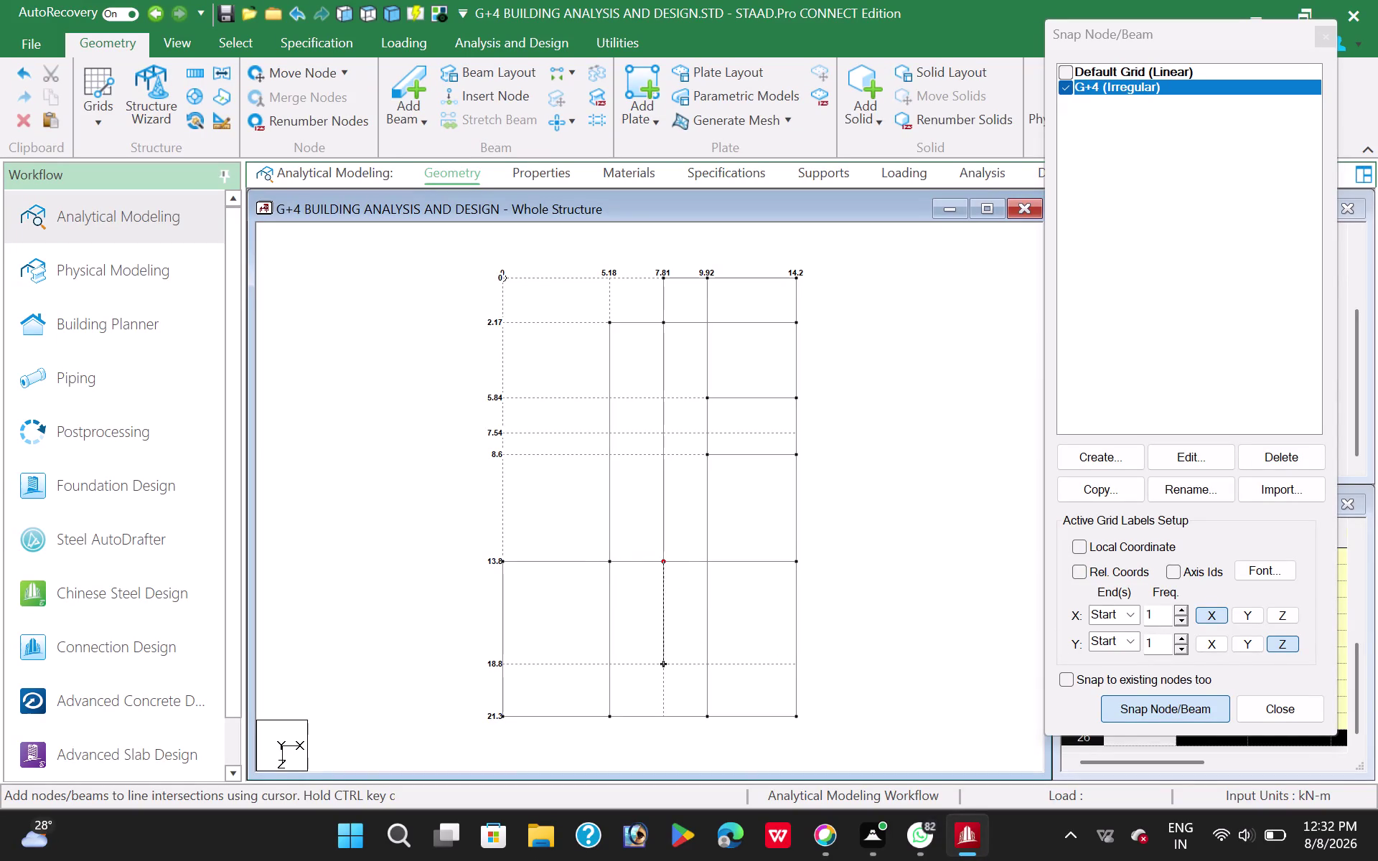
Draw the remaining beams along the 18.8 grid line, then toggle Snap Node/Beam off and on.
click(1169, 705)
click(1169, 705)
click(502, 666)
click(796, 669)
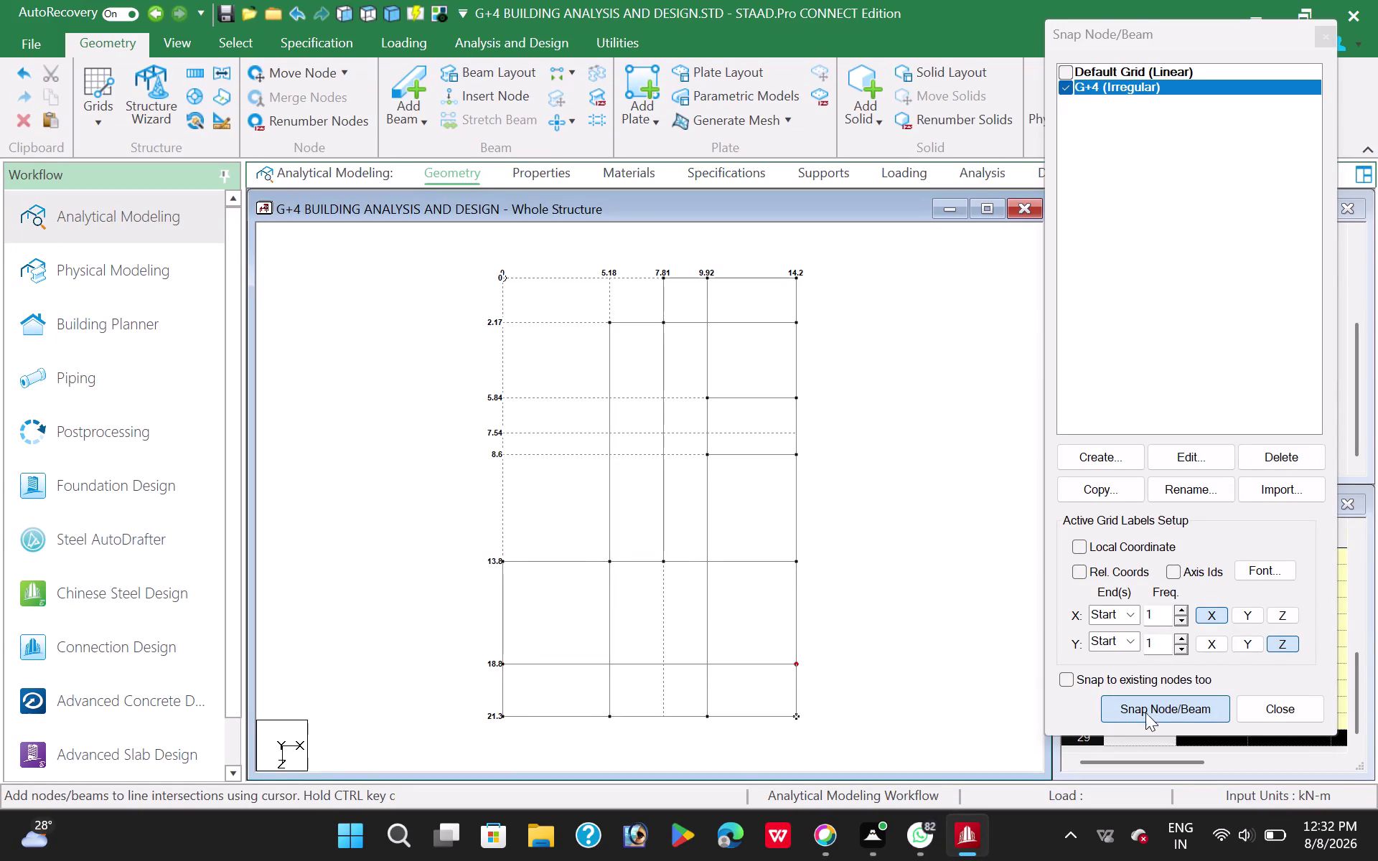
click(1146, 710)
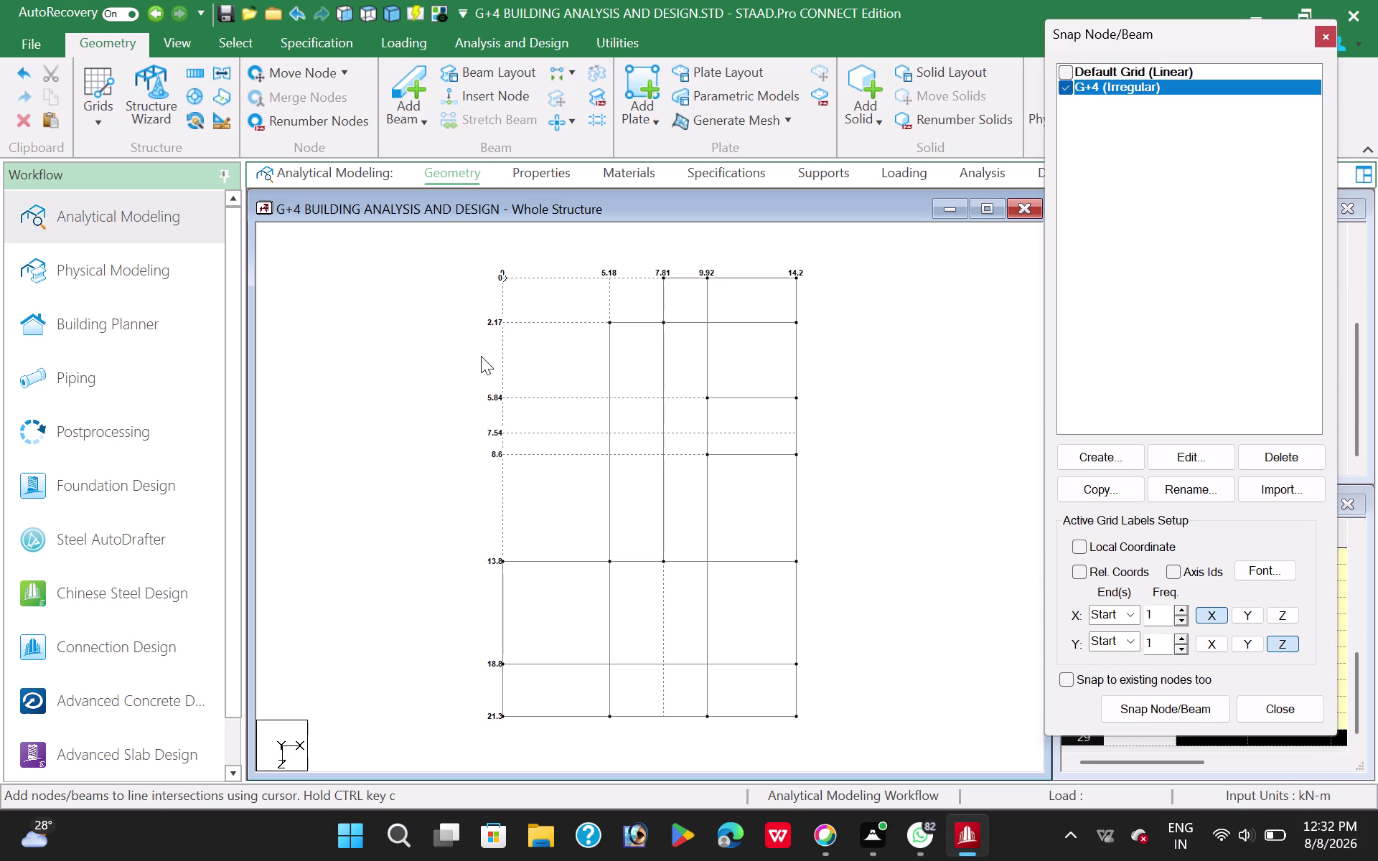
click(1130, 708)
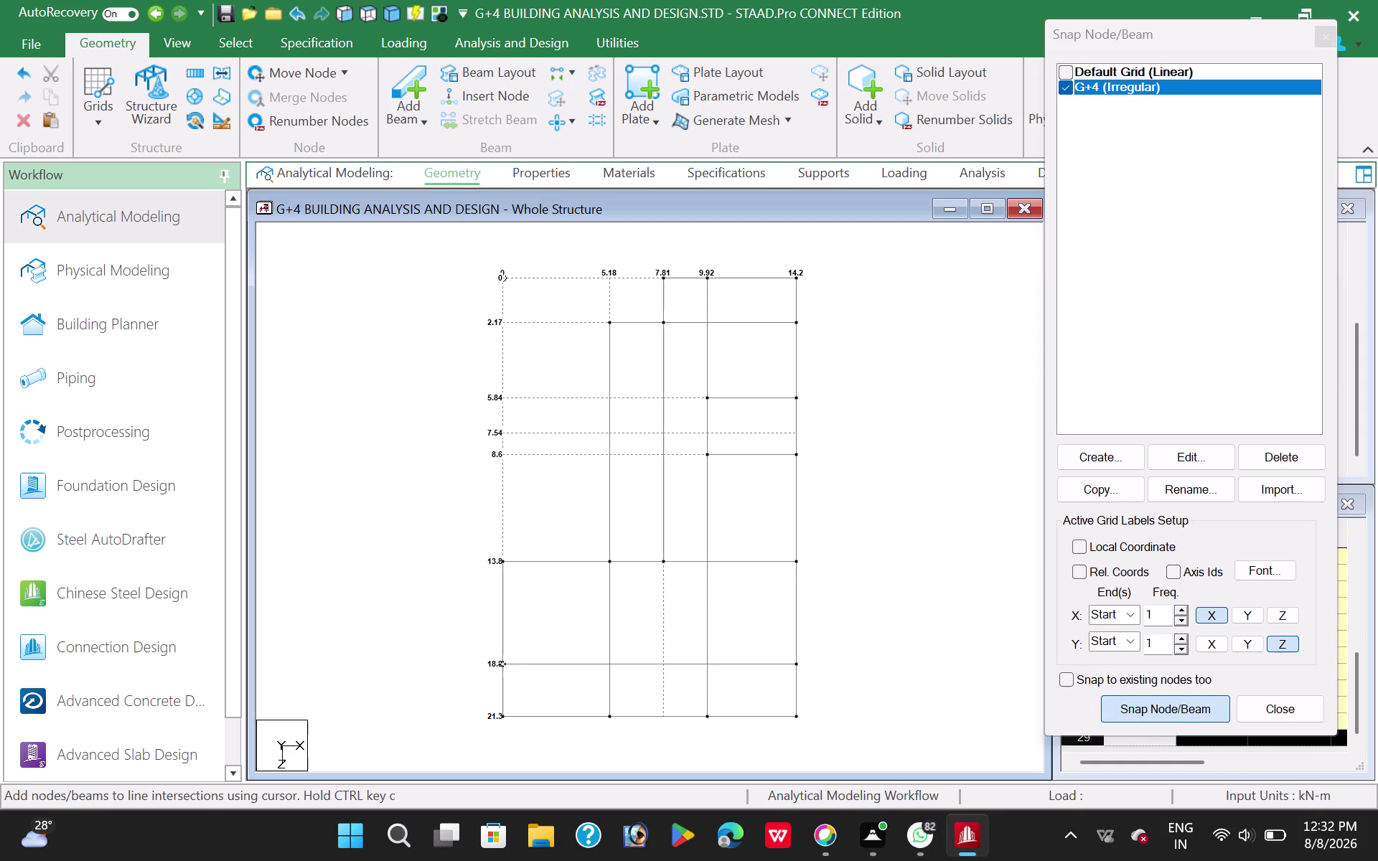
Draw a beam along the 7.54 grid line from 5.18 across 7.81 to 9.92.
click(614, 434)
click(659, 432)
click(666, 433)
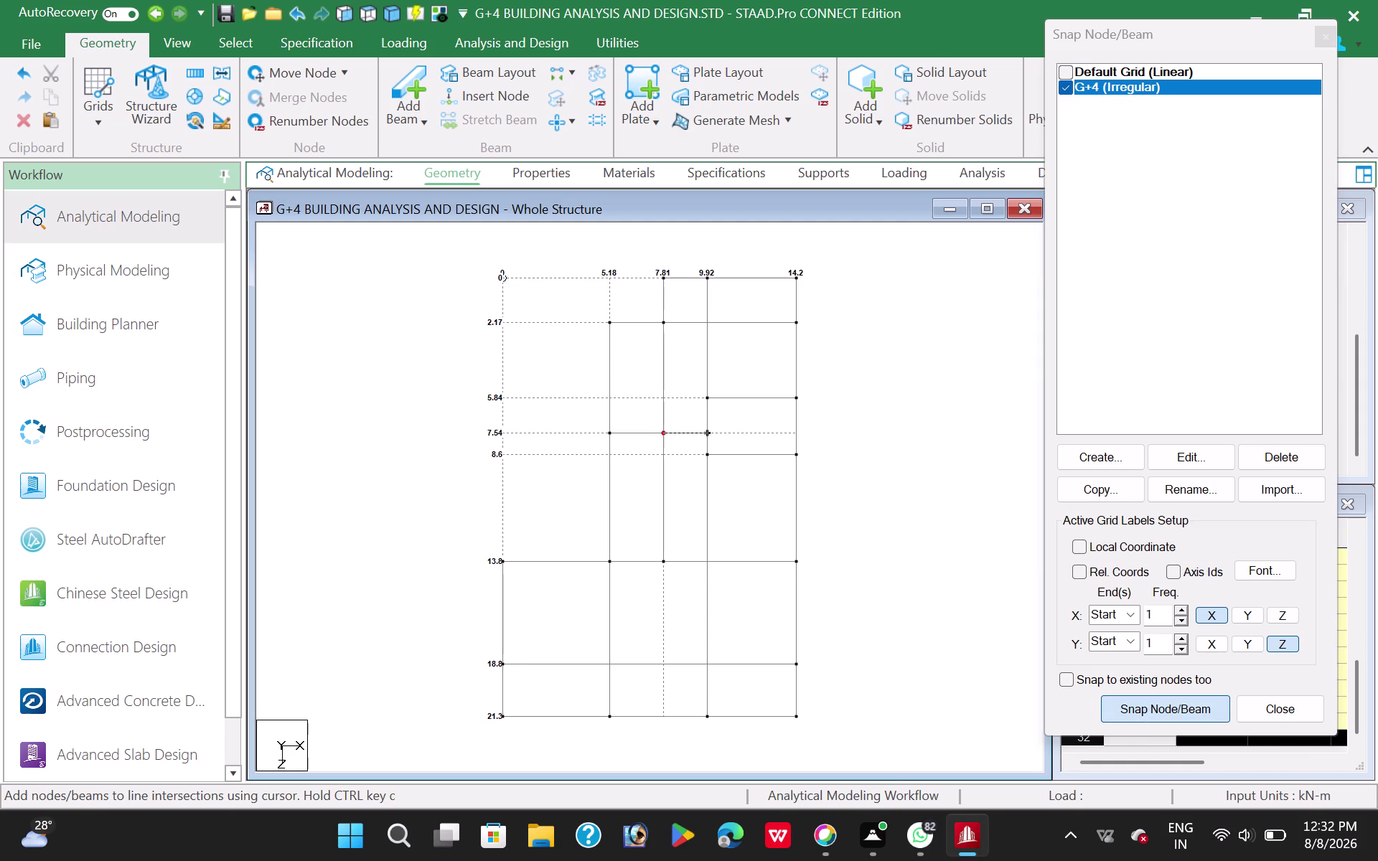
click(711, 431)
Turn off Snap Node/Beam and copy the short top beam spanning 5.18 to 7.81.
click(1148, 707)
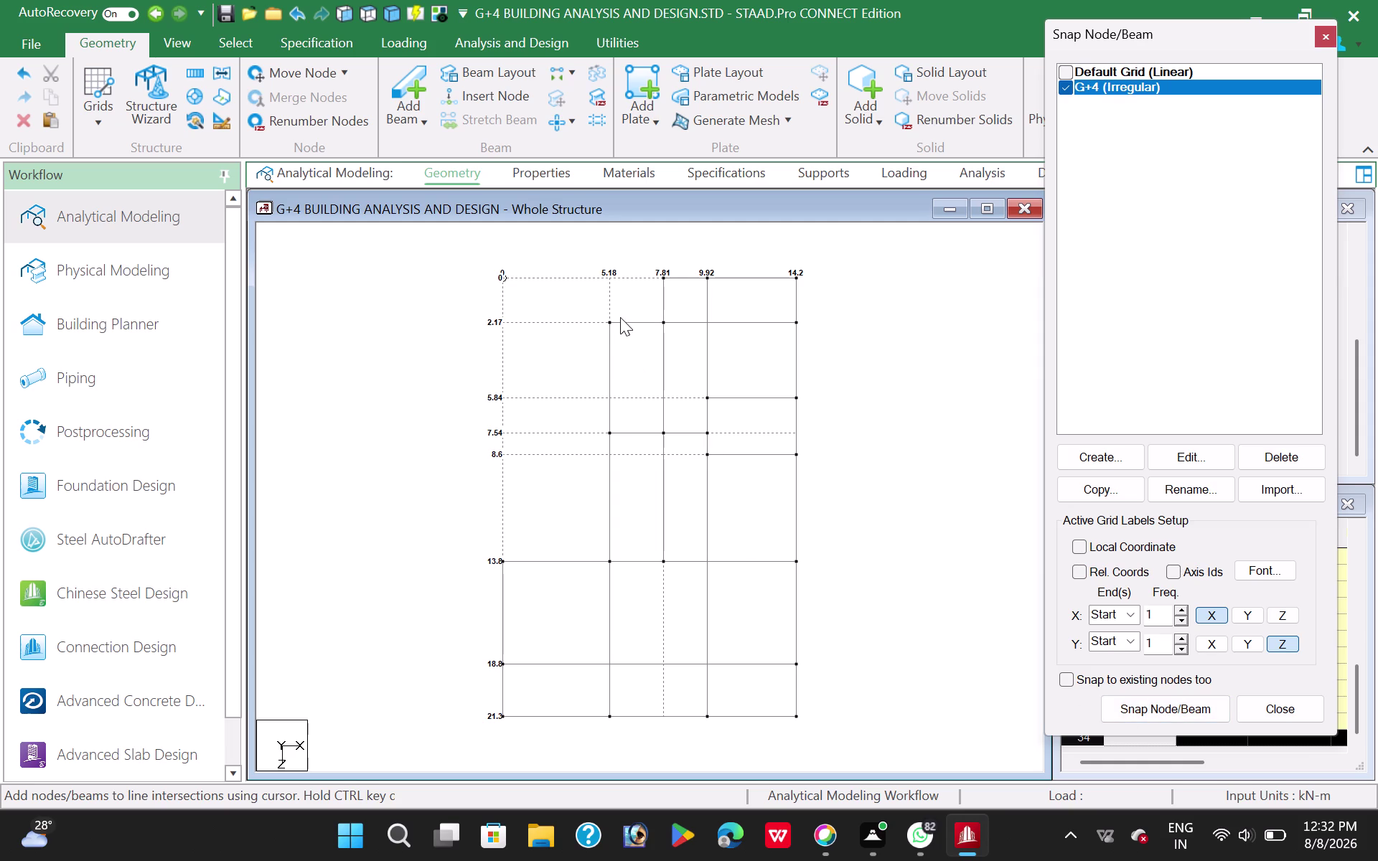
click(627, 323)
key(ctrl+c)
Paste the copied beam with a Z offset of 2.22 m, then clear the selection.
key(ctrl+v)
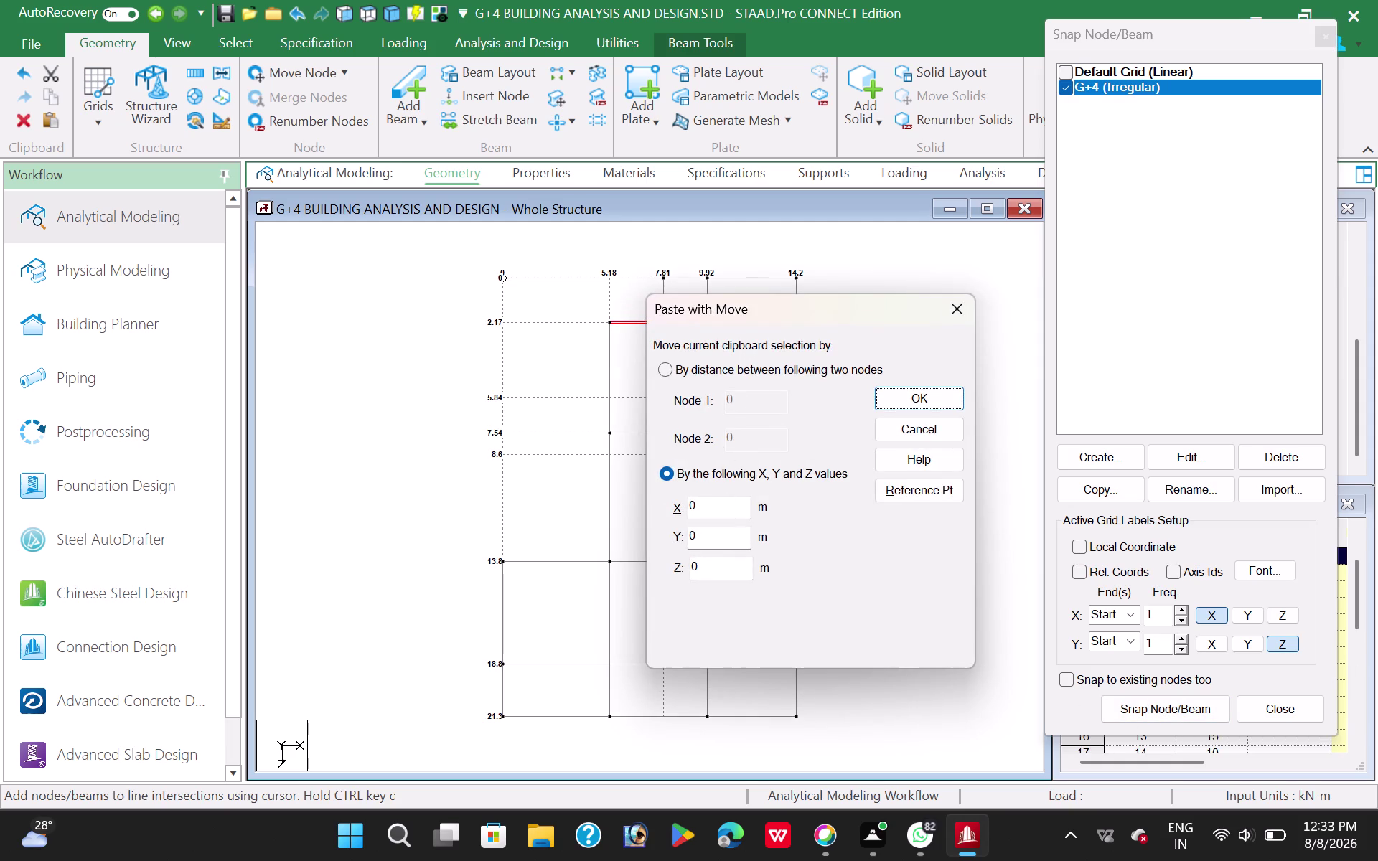
drag(712, 567, 663, 589)
text(2.)
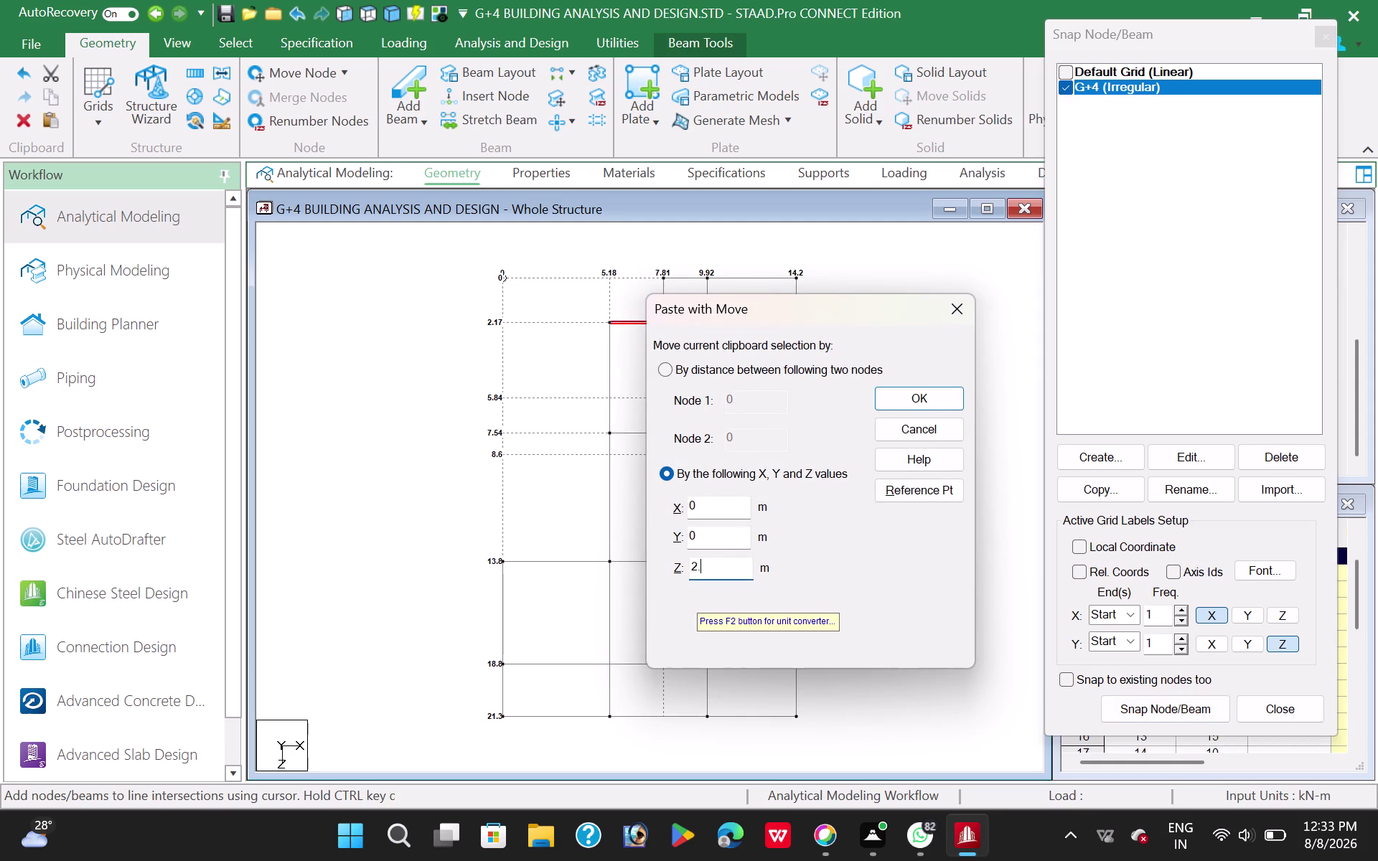
text(22)
click(912, 392)
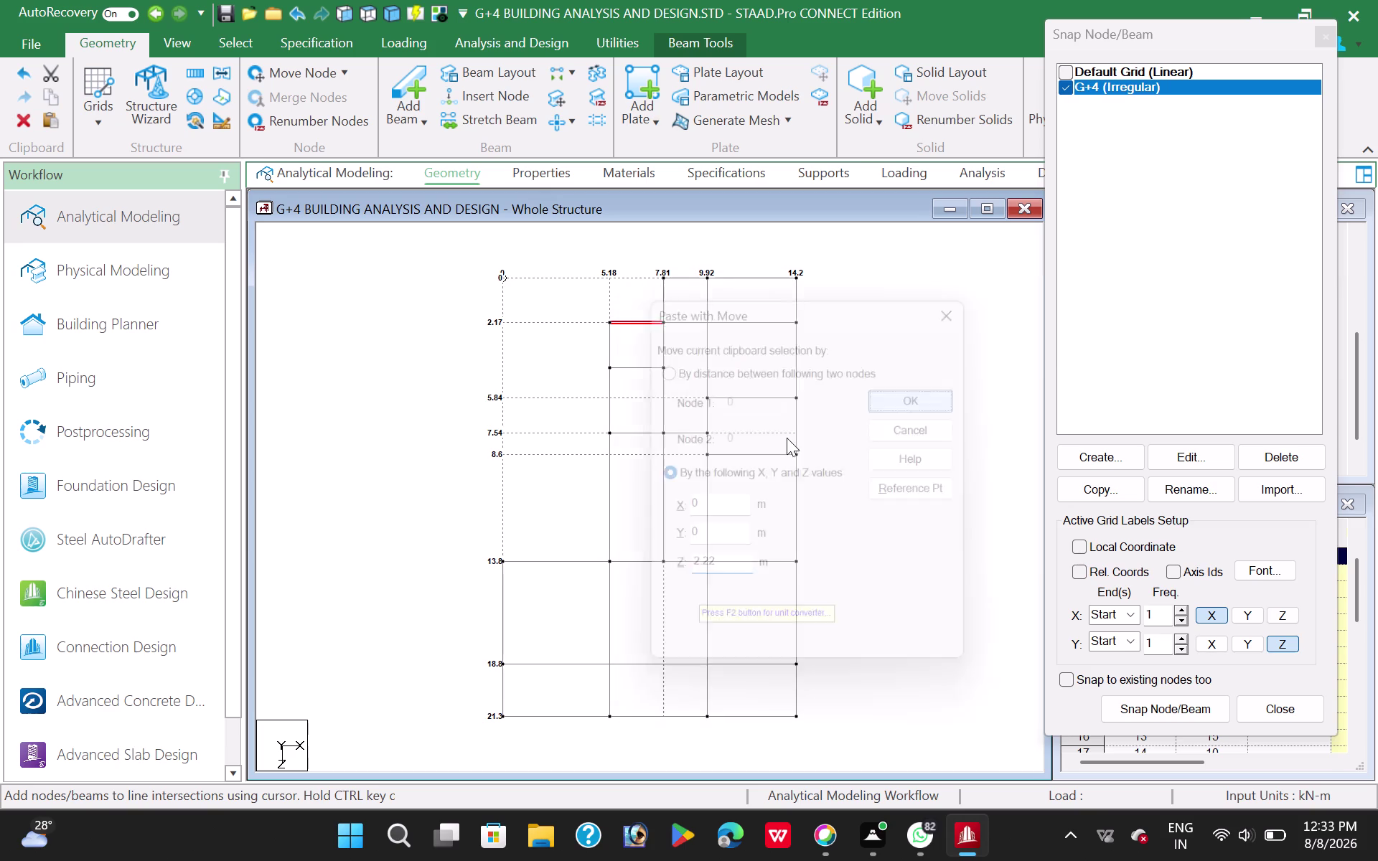
click(397, 339)
Window-select every beam and apply Highlight Intersecting Beams from the Intersect drop-down.
drag(437, 259, 611, 613)
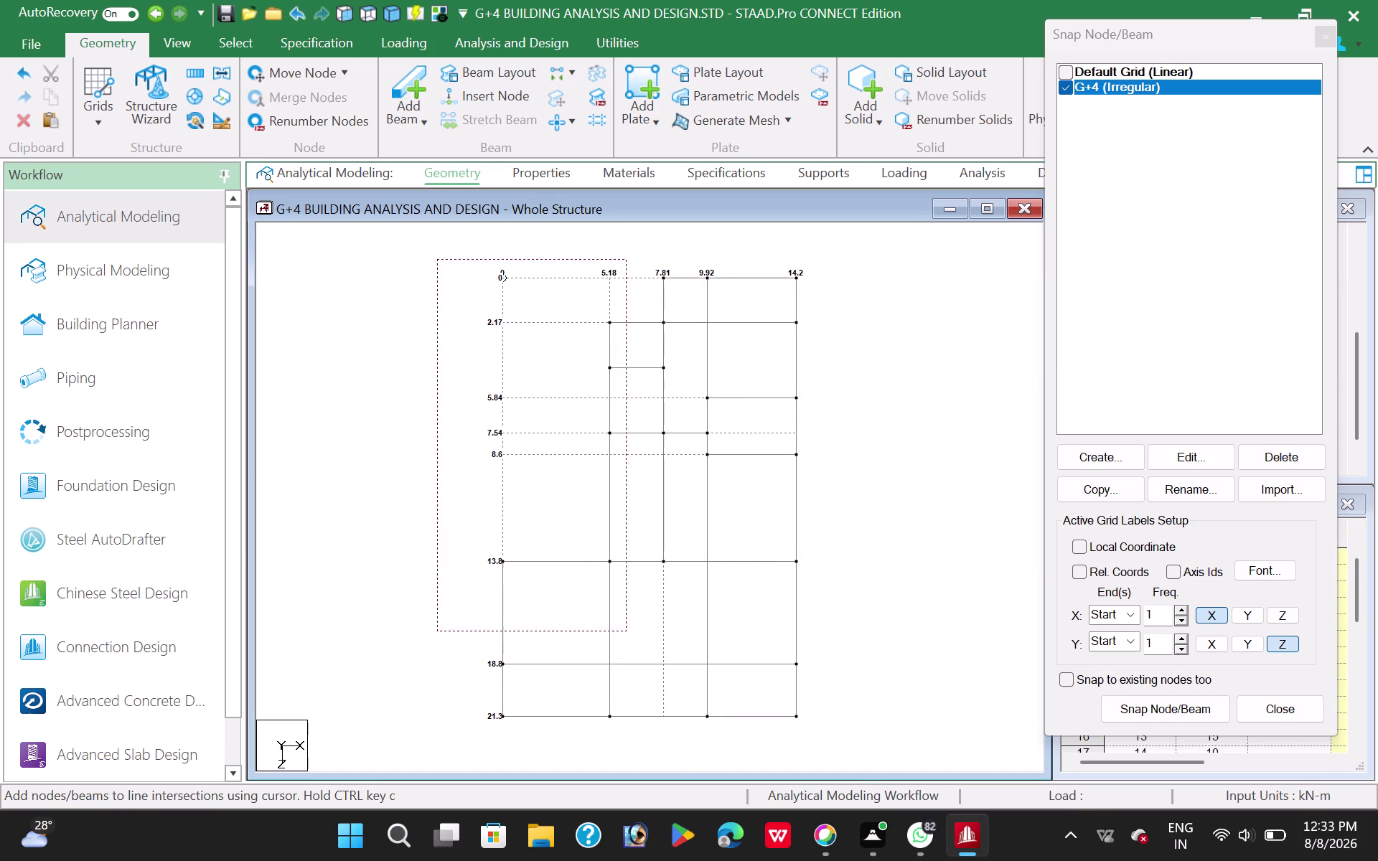
drag(611, 613, 857, 740)
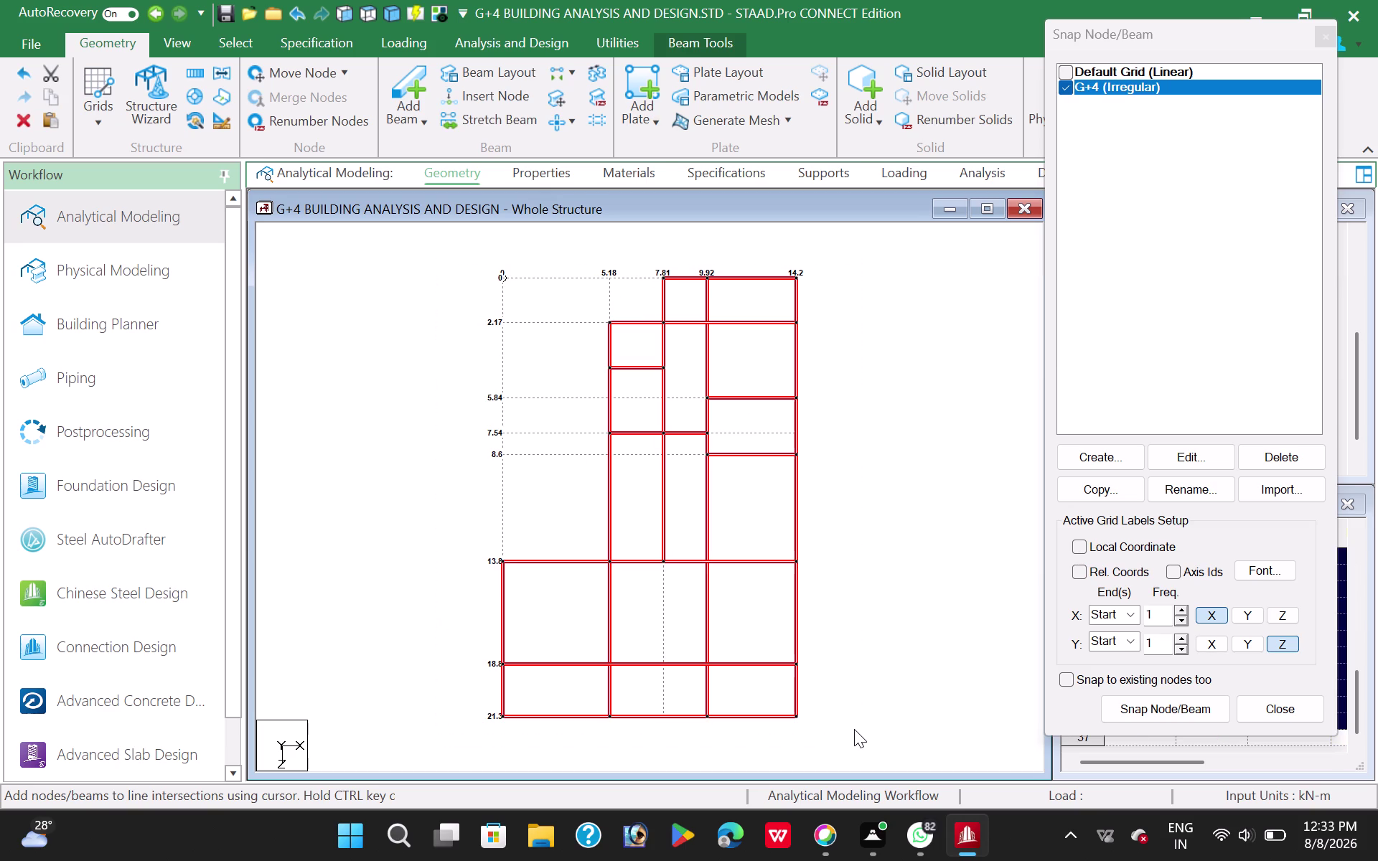
click(568, 120)
click(613, 156)
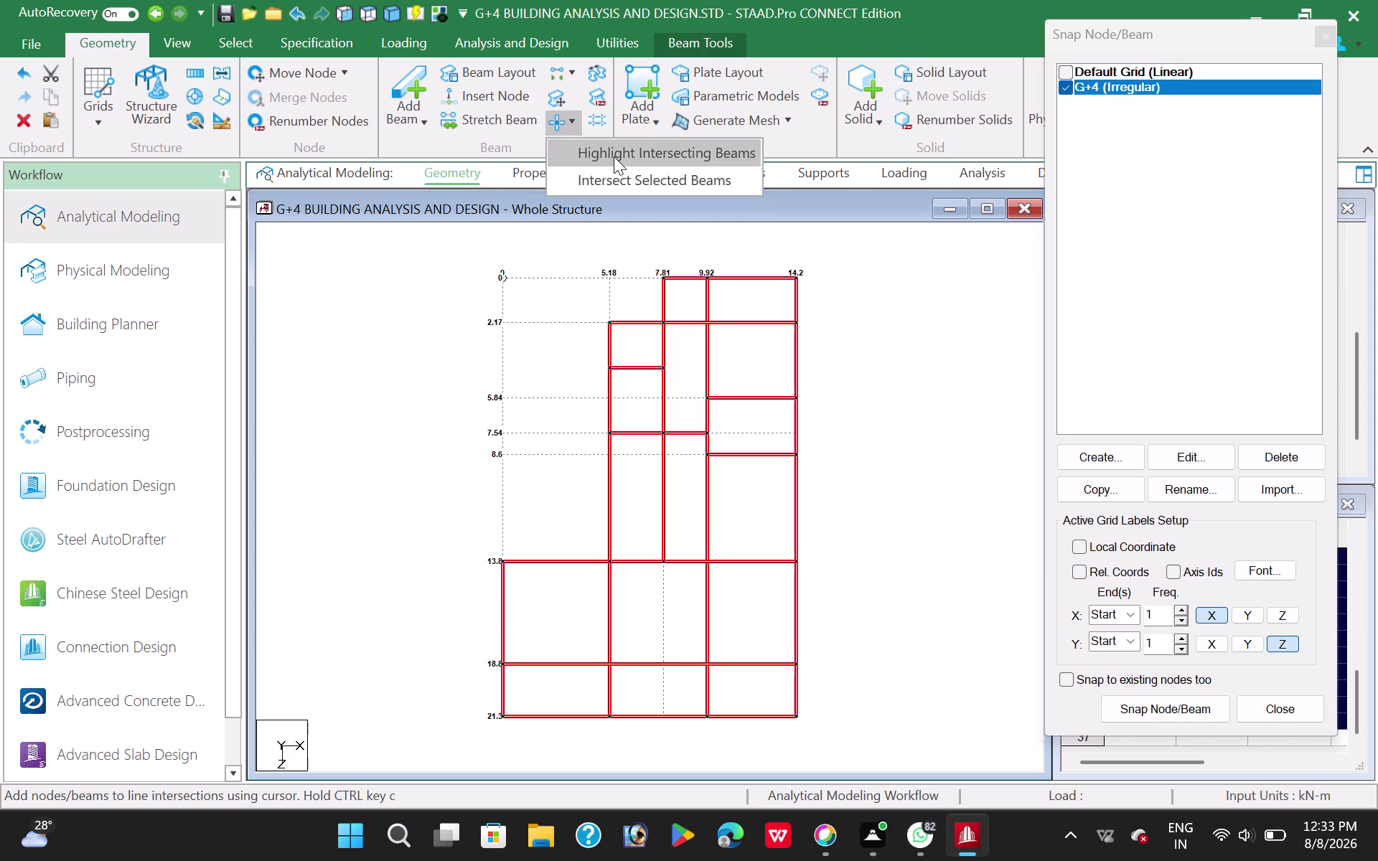
click(603, 452)
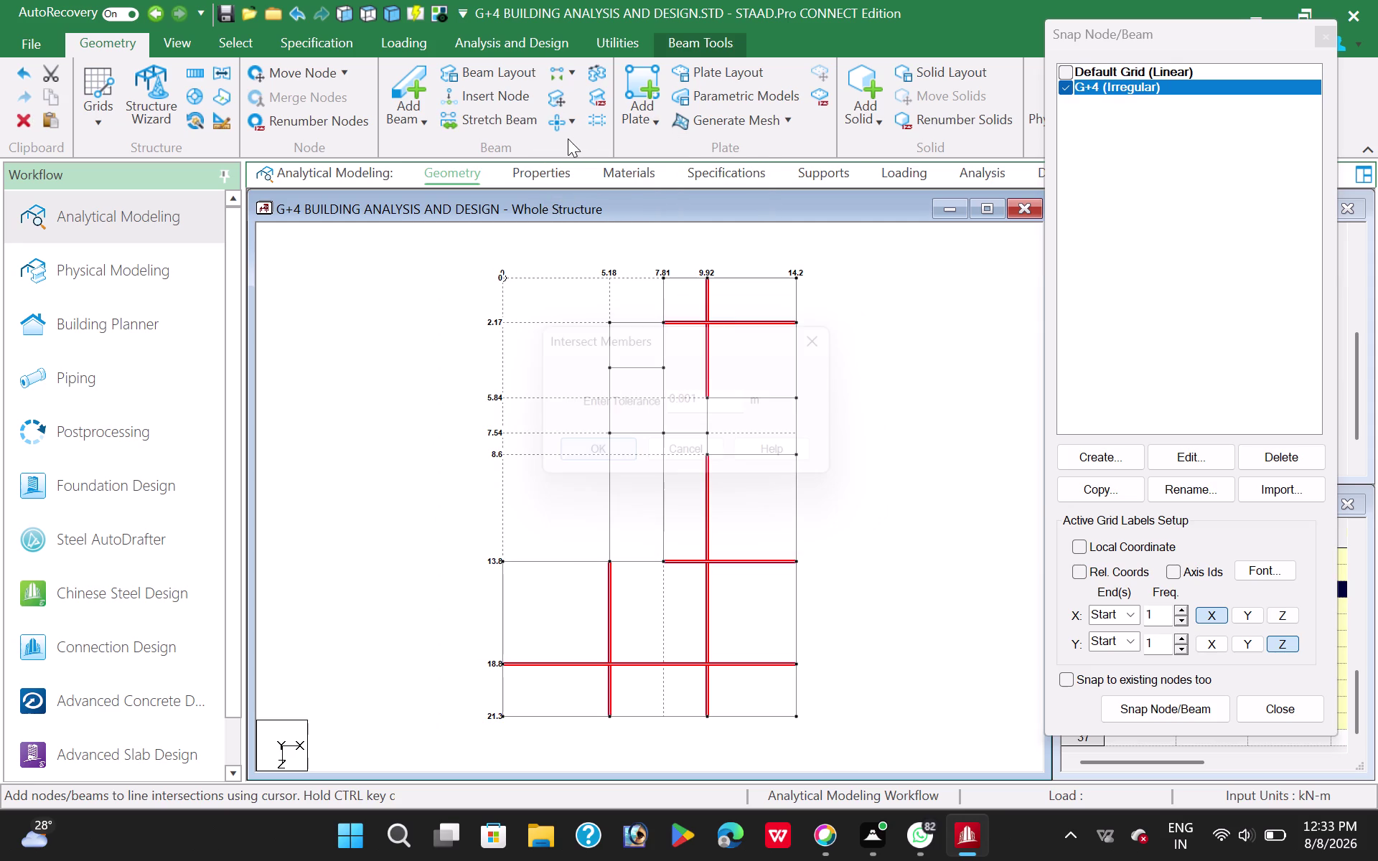